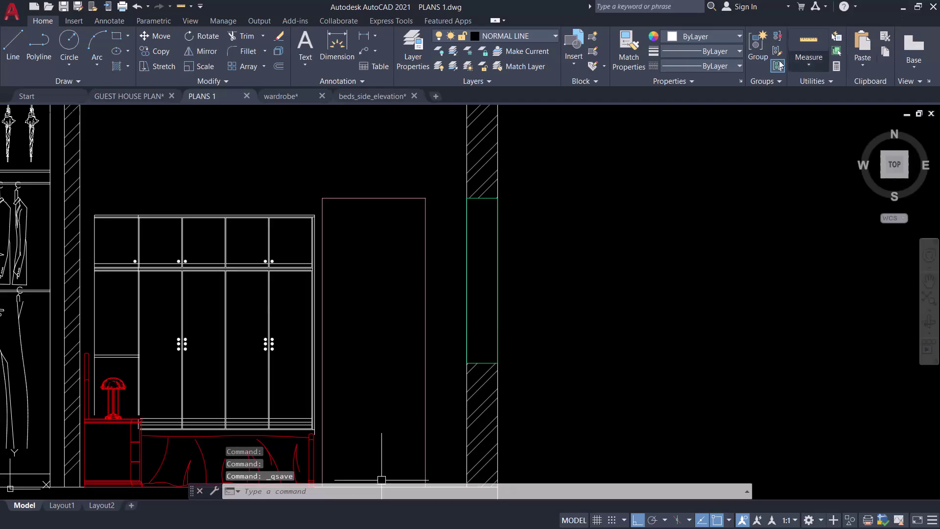
Close AutoCAD 2021 with PLANS 1 saved, returning to the Windows desktop.
click(905, 12)
click(939, 3)
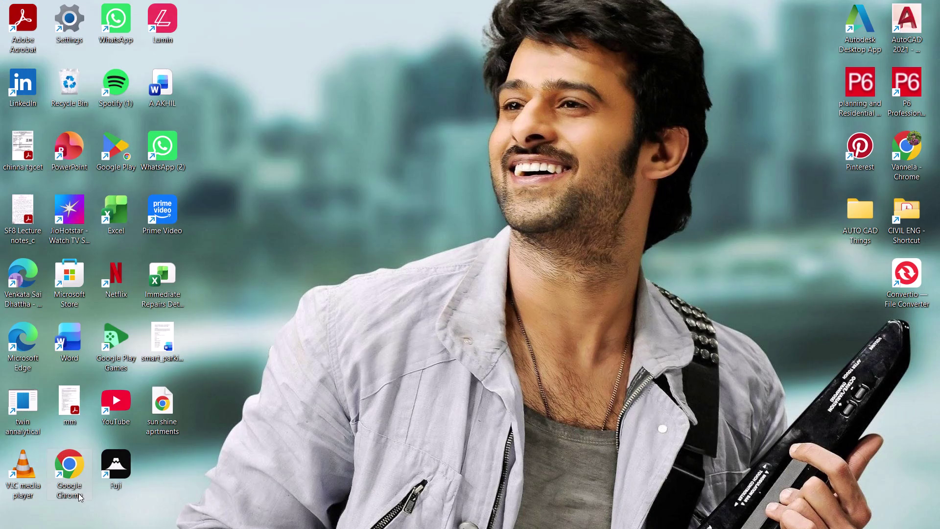
double_click(117, 464)
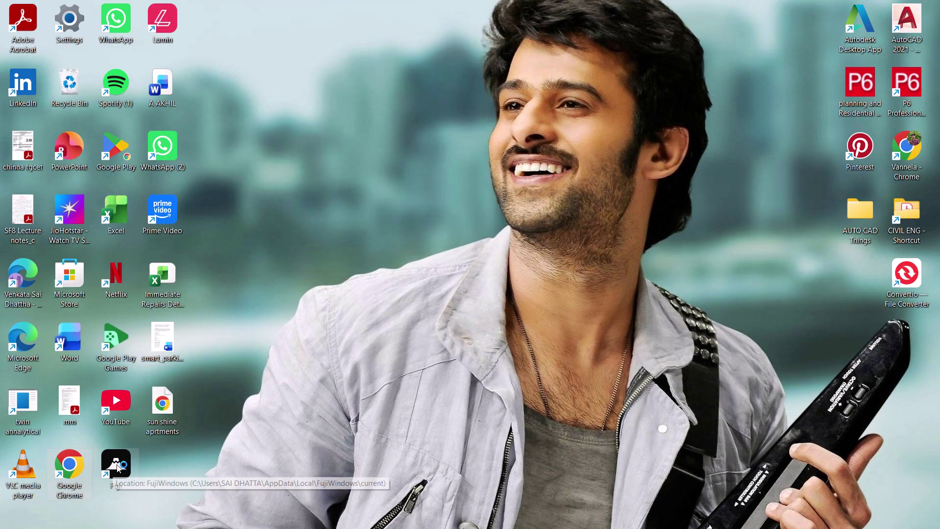